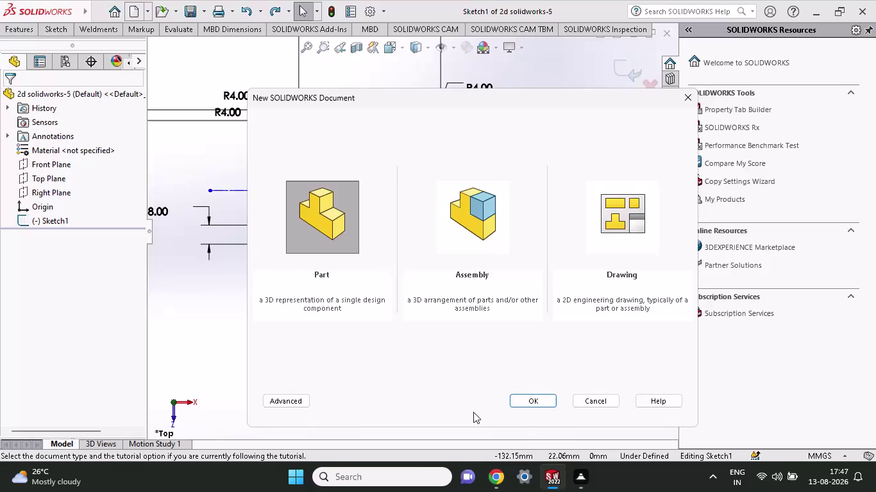
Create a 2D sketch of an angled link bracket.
Confirm Part as the document type in the New SOLIDWORKS Document dialog.
click(519, 400)
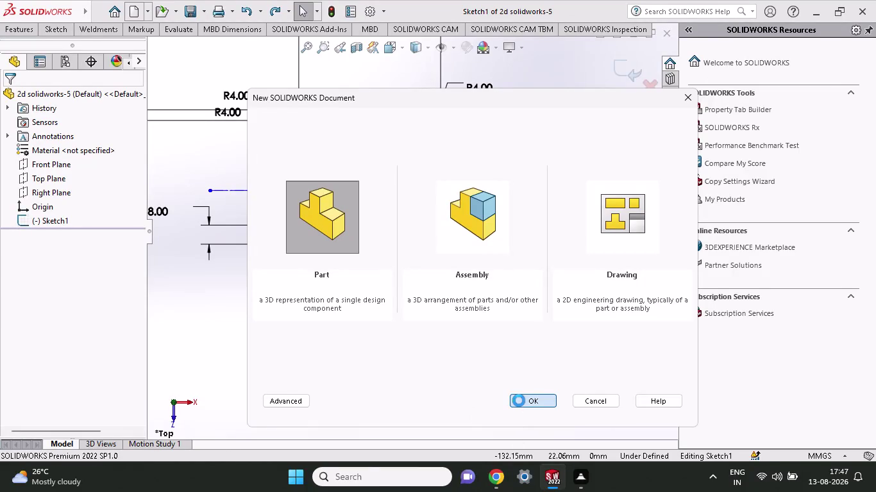